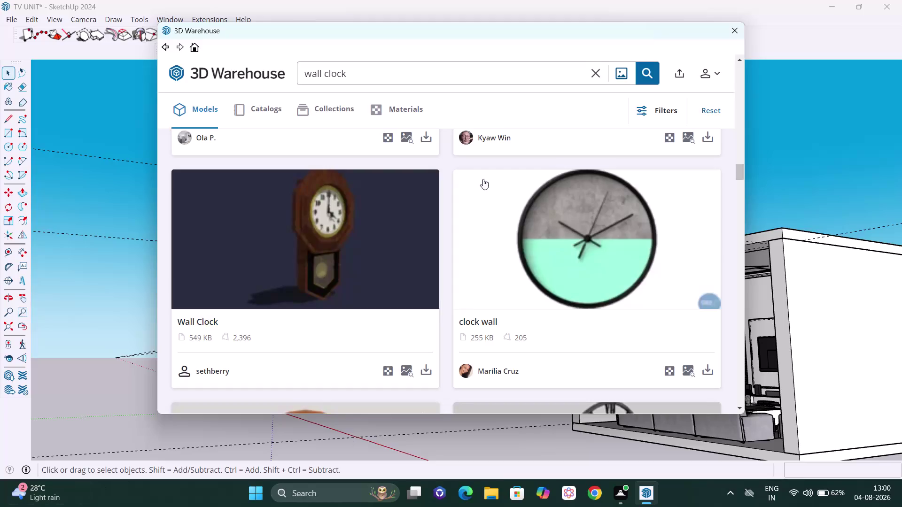
Scroll the 'wall clock' results to the METAL FRAME WALL CLOCK and download it.
scroll(up, 3)
scroll(up, 3)
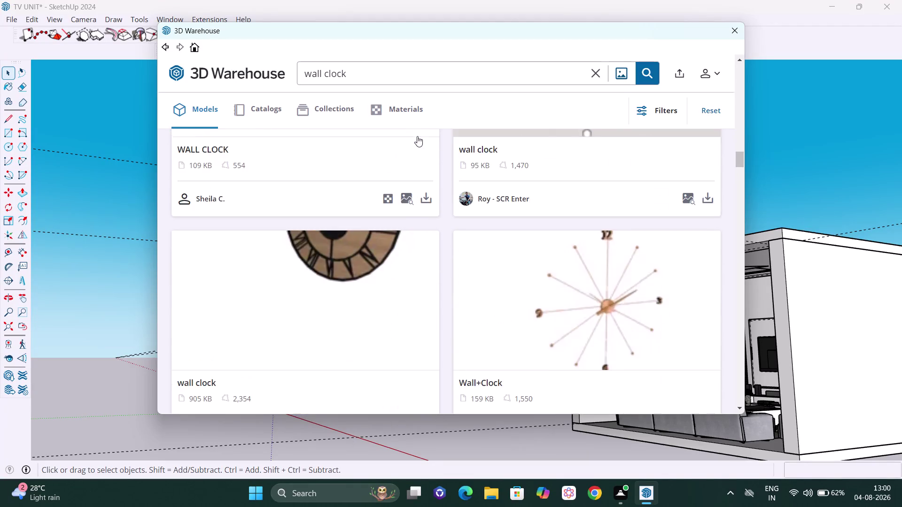
scroll(up, 3)
scroll(down, 3)
scroll(down, 3)
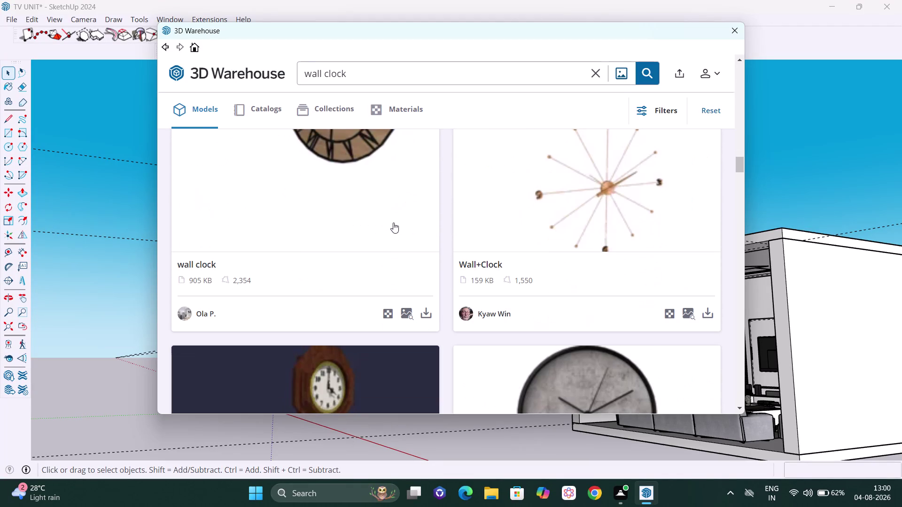
scroll(up, 3)
scroll(up, 3)
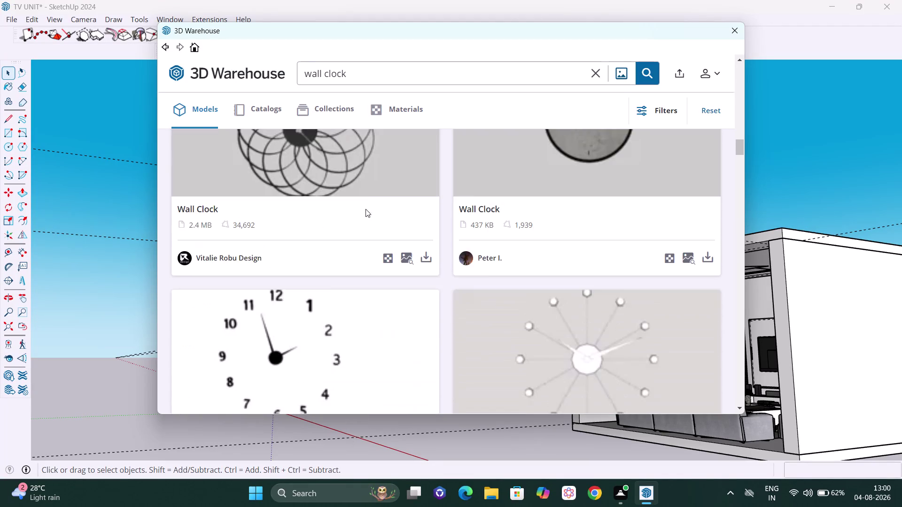
scroll(up, 3)
scroll(down, 3)
scroll(down, 3)
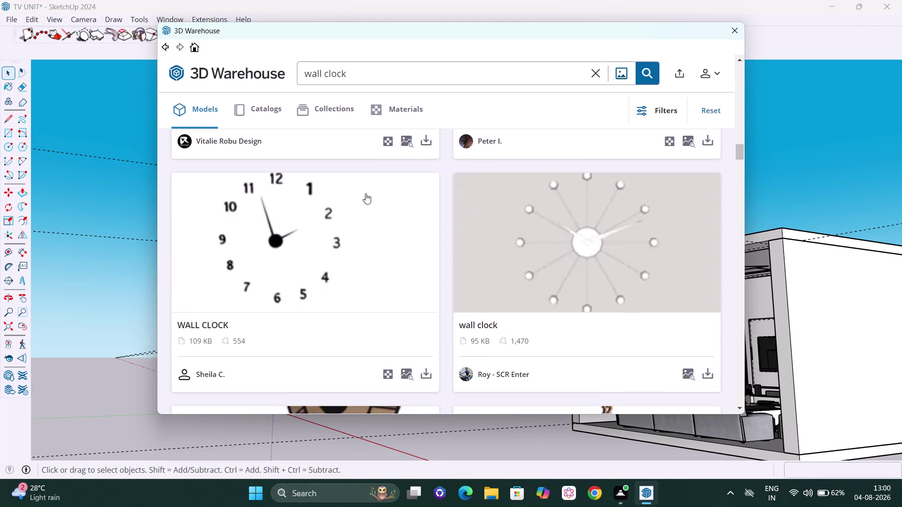
scroll(up, 3)
scroll(up, 3)
scroll(up, 3)
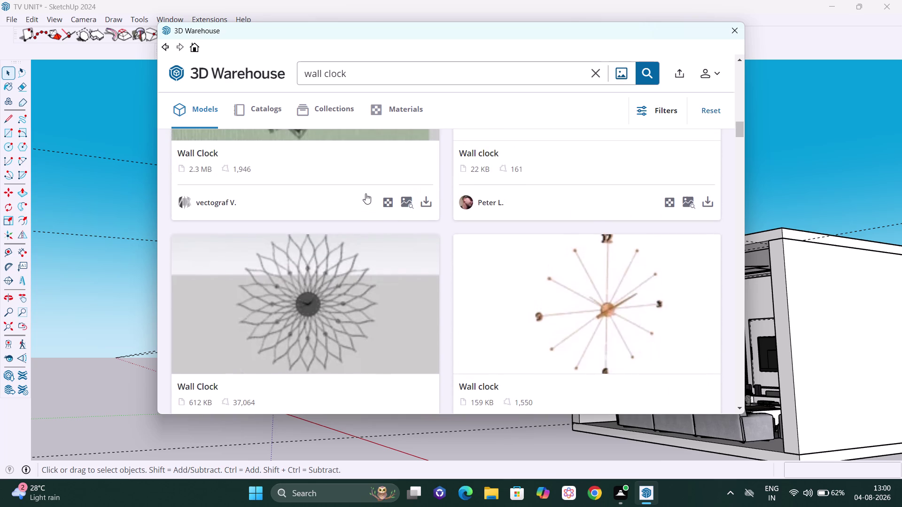
scroll(up, 3)
scroll(up, 3)
scroll(up, 3)
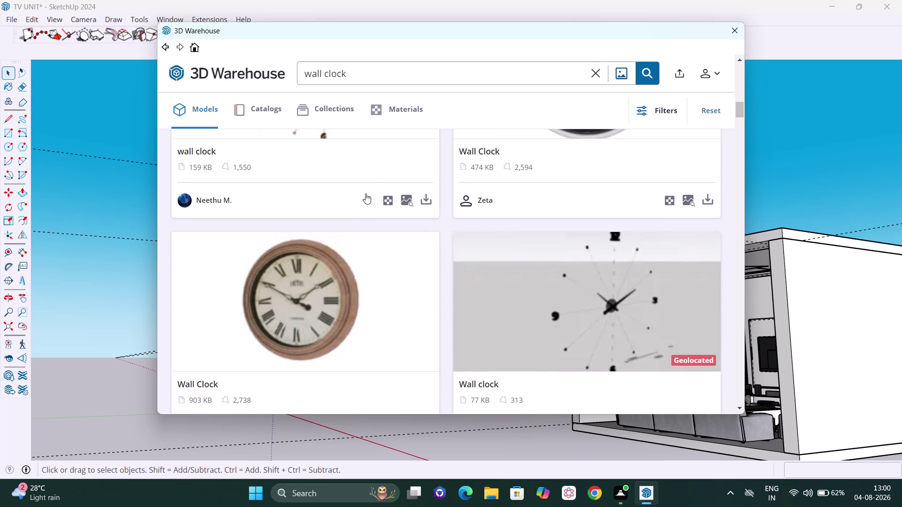
scroll(up, 3)
scroll(up, 3)
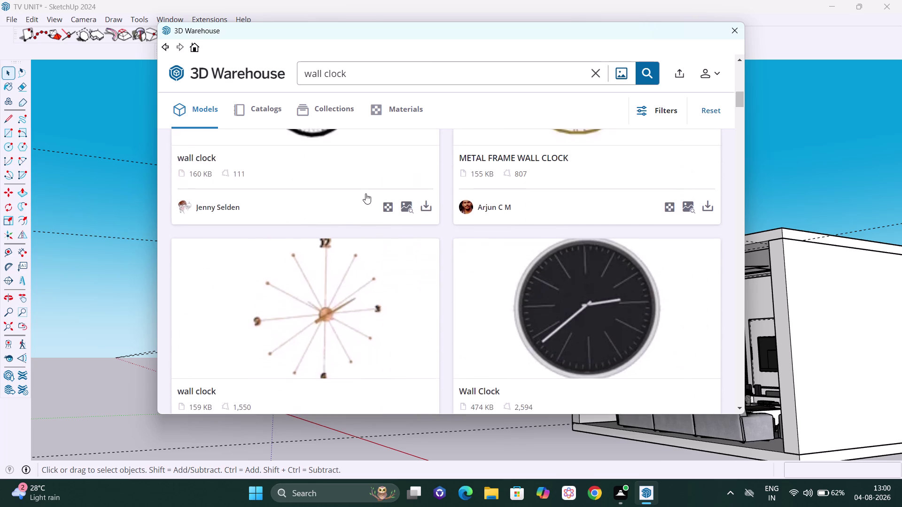
scroll(up, 3)
scroll(up, 3)
scroll(up, 3)
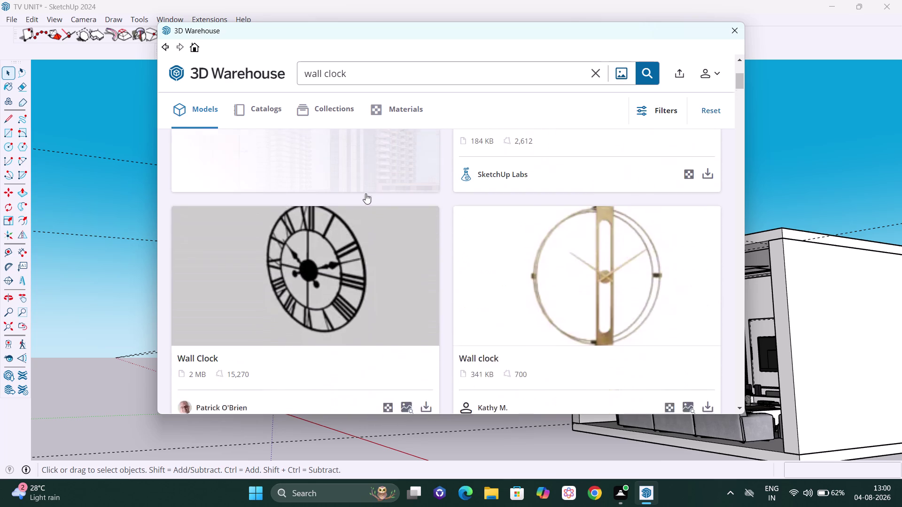
scroll(up, 3)
scroll(up, 3)
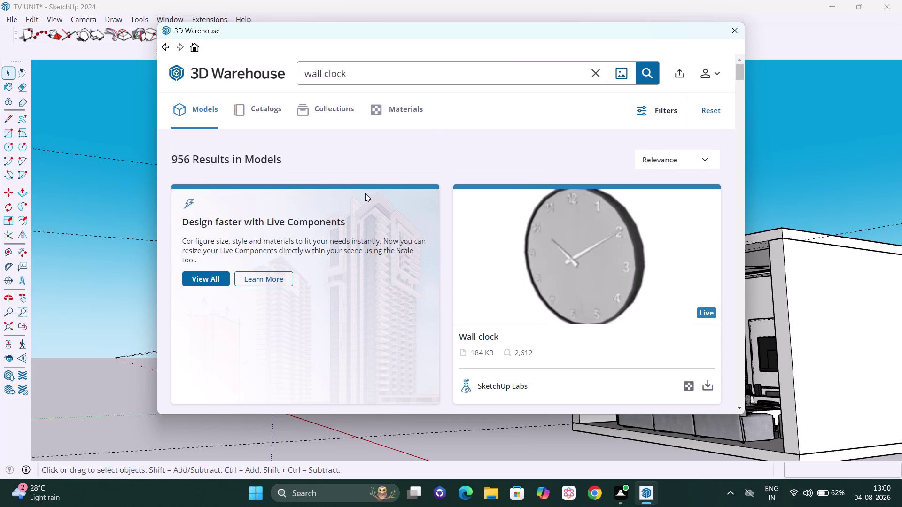
scroll(down, 3)
scroll(down, 3)
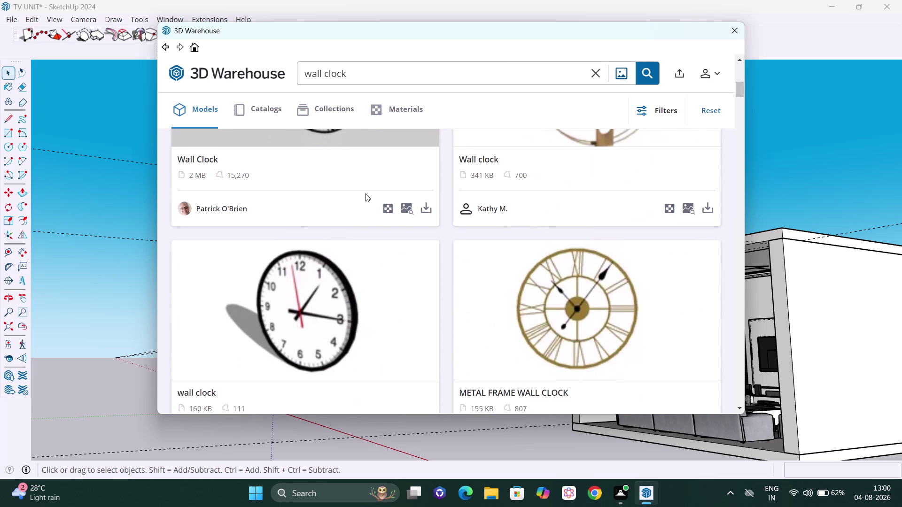
scroll(up, 3)
scroll(down, 3)
scroll(up, 3)
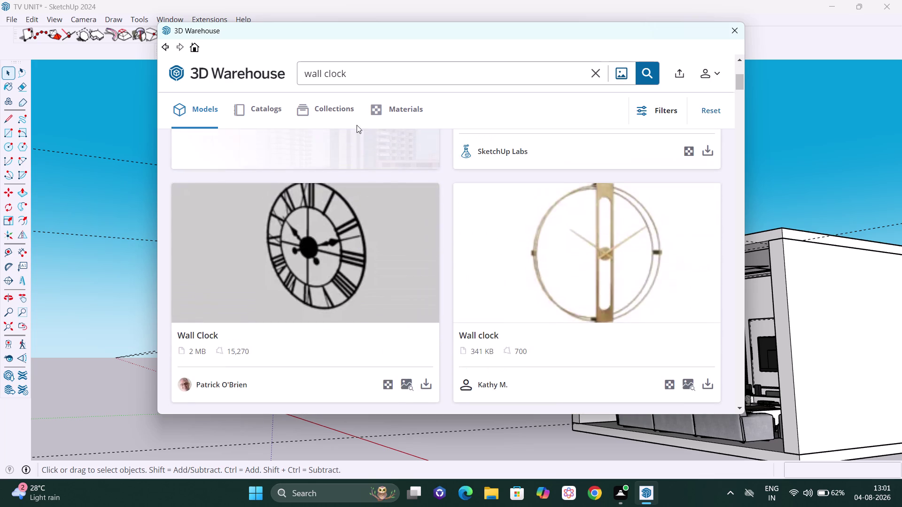
scroll(down, 3)
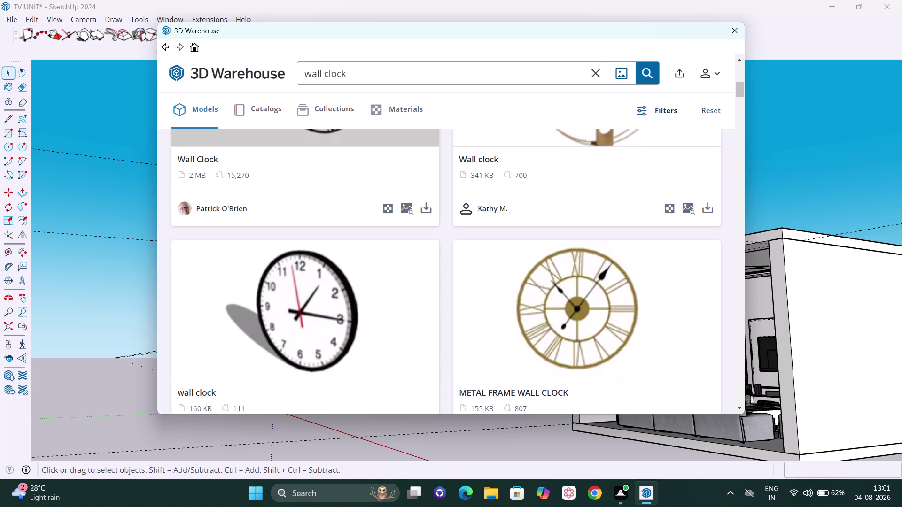
scroll(down, 3)
scroll(up, 3)
scroll(down, 3)
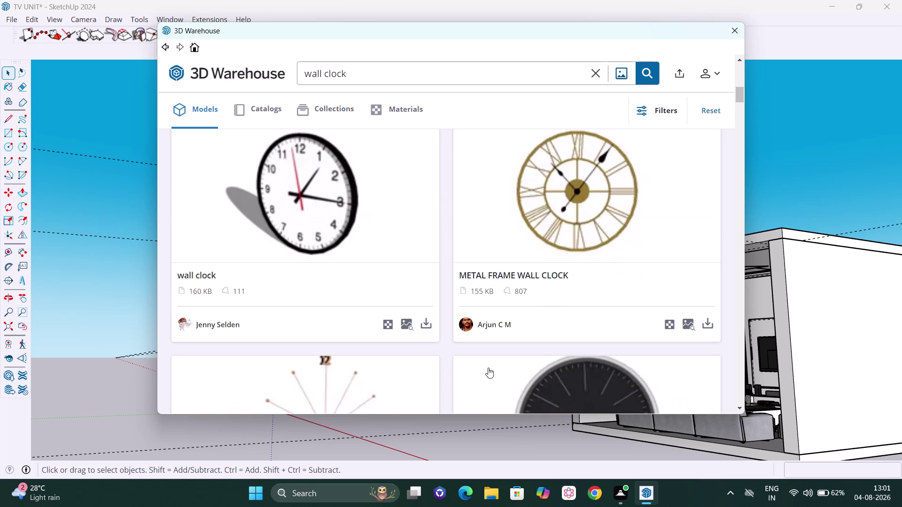
click(711, 322)
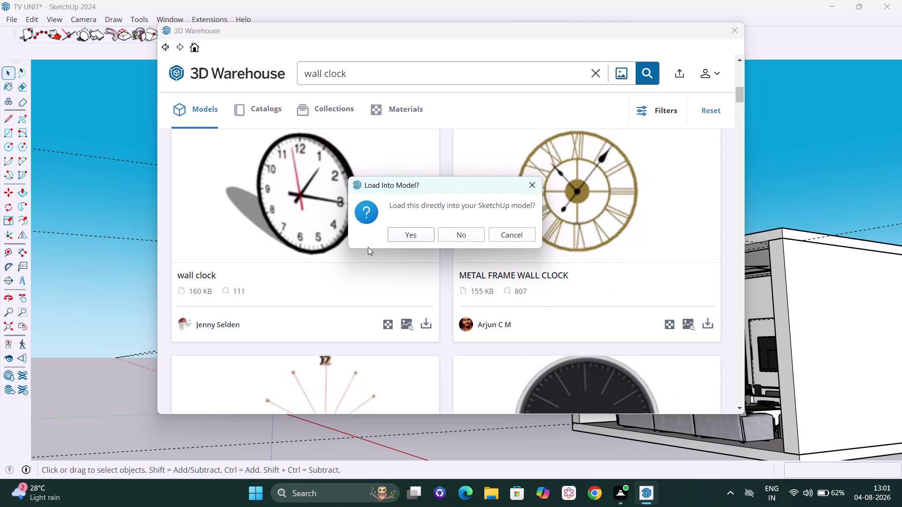
Load the clock into the model, dismiss the version warning, and place it near the ceiling.
click(397, 234)
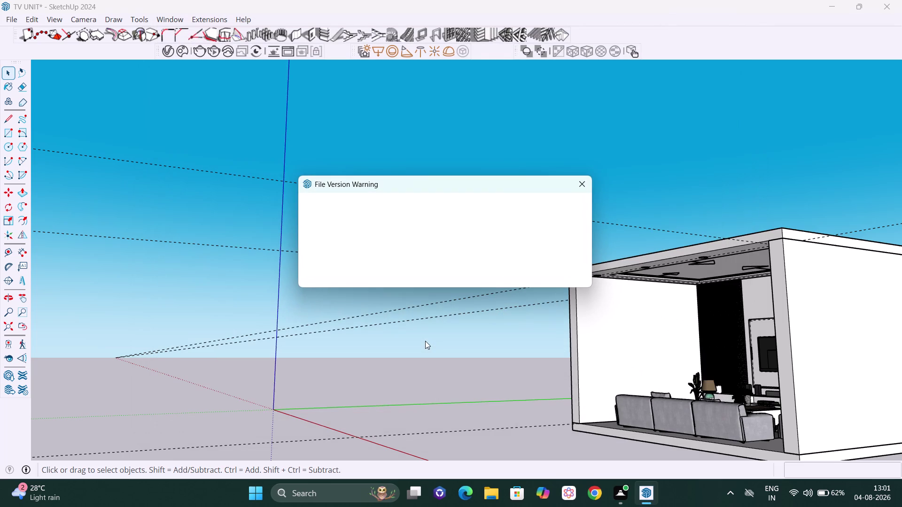
click(572, 271)
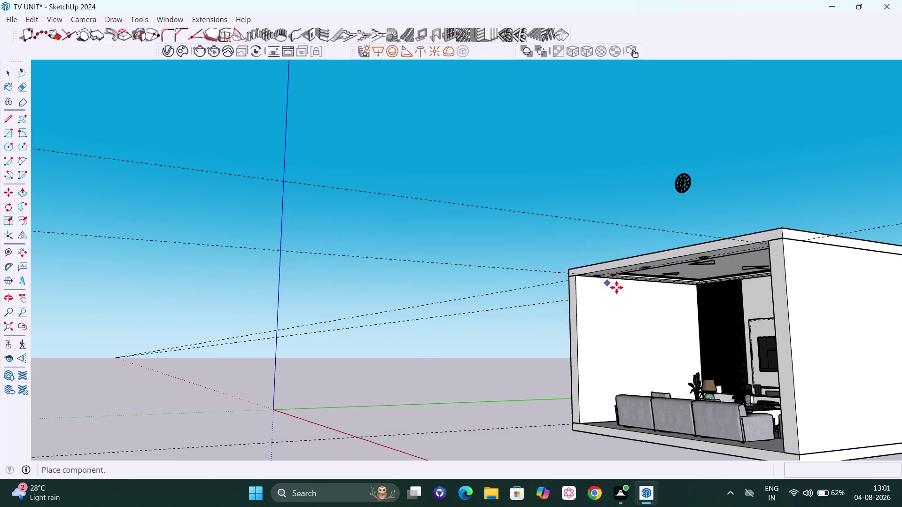
scroll(up, 3)
scroll(up, 3)
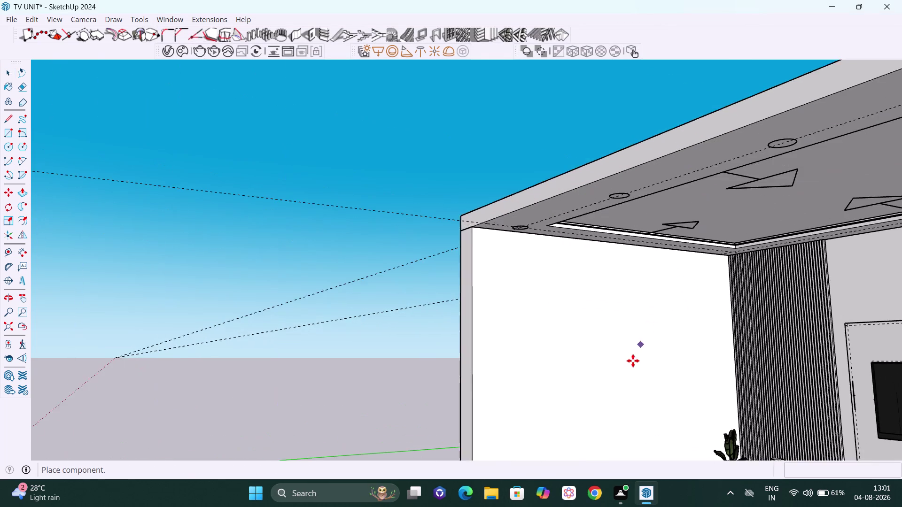
middle_drag(632, 377, 635, 407)
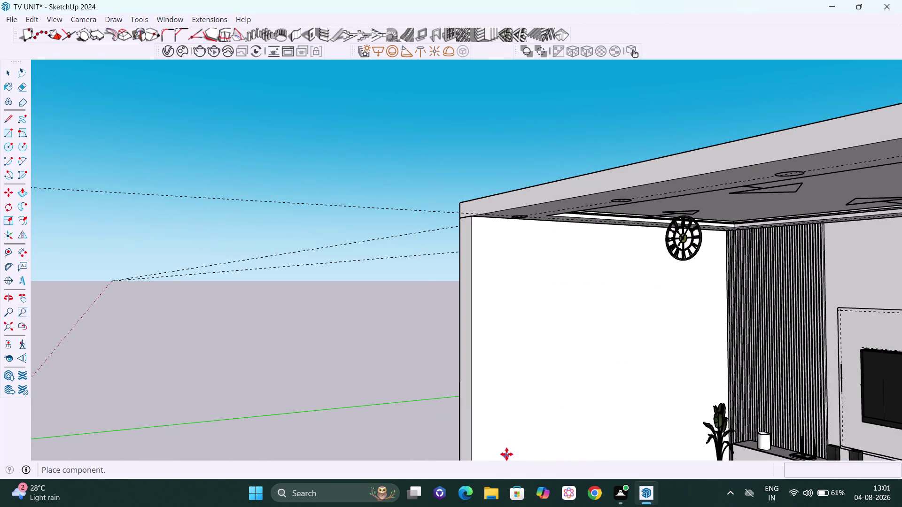
click(497, 452)
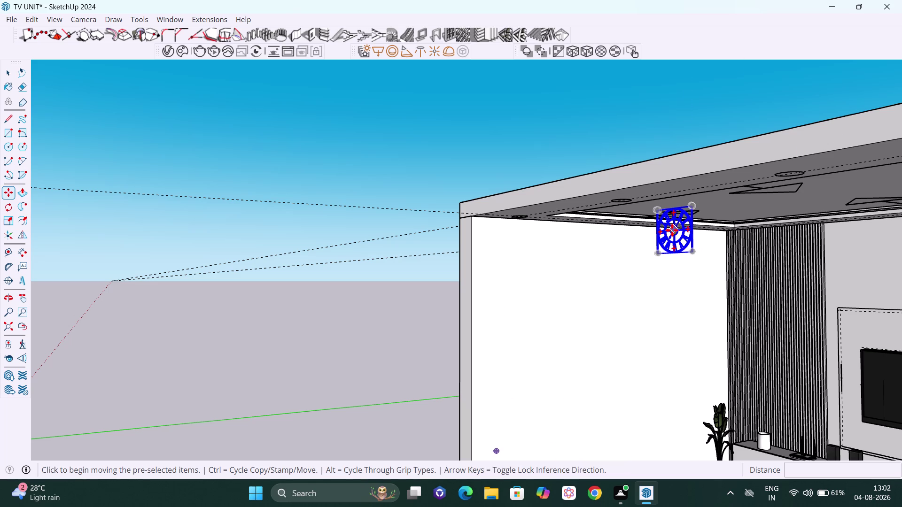
Move the clock about 30 inches down to mid-height on the side wall.
key(m)
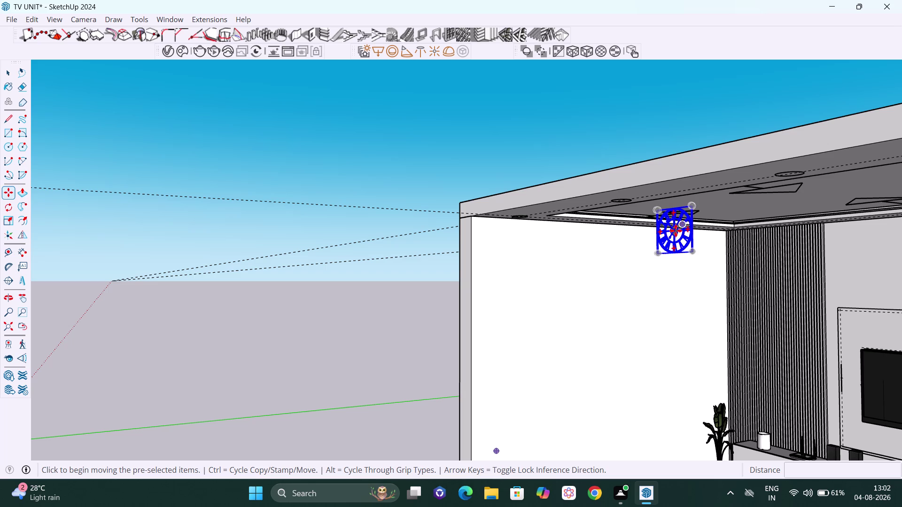
click(675, 228)
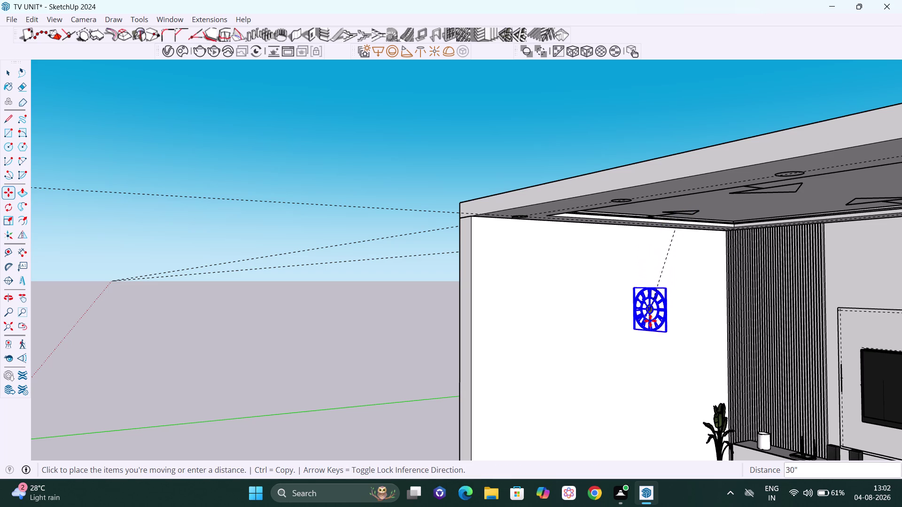
click(646, 349)
scroll(down, 3)
middle_drag(639, 373, 679, 378)
scroll(up, 3)
middle_drag(668, 404, 682, 404)
scroll(up, 3)
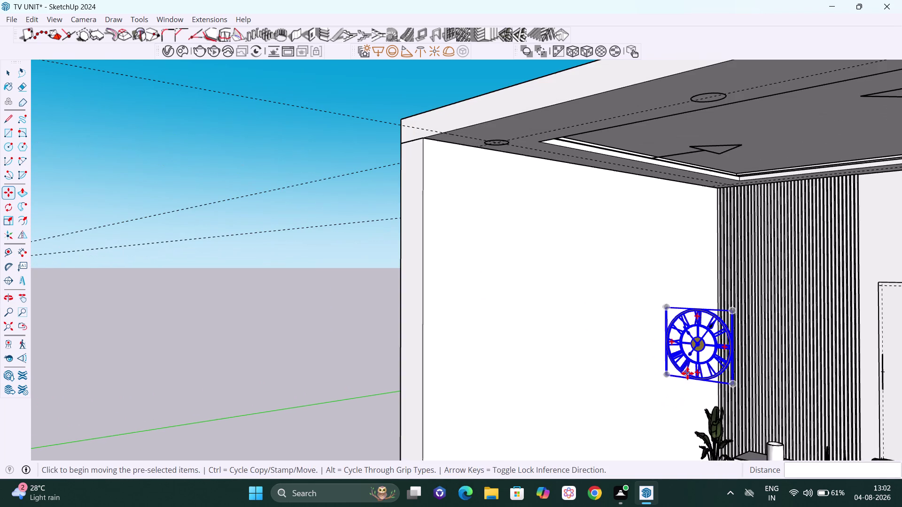
Rotate the clock 90° in the horizontal plane, then orbit to check its alignment.
key(q)
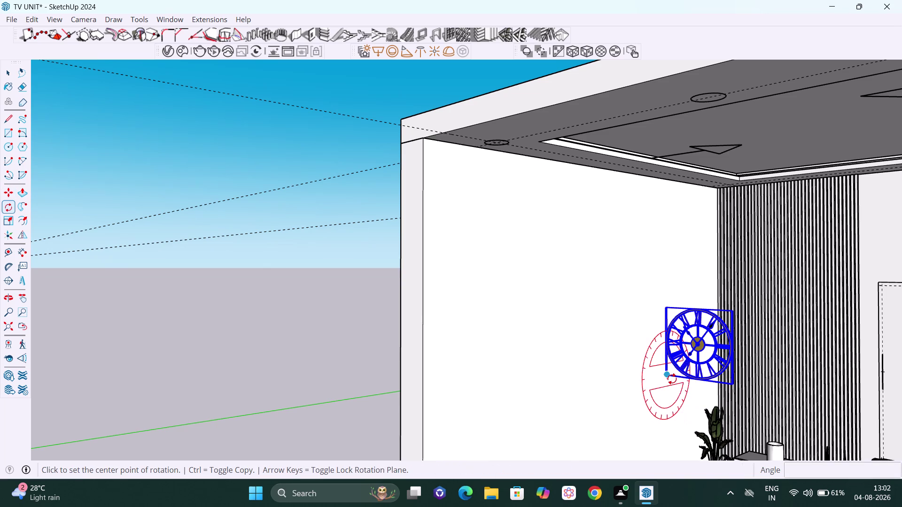
key(Up)
click(670, 378)
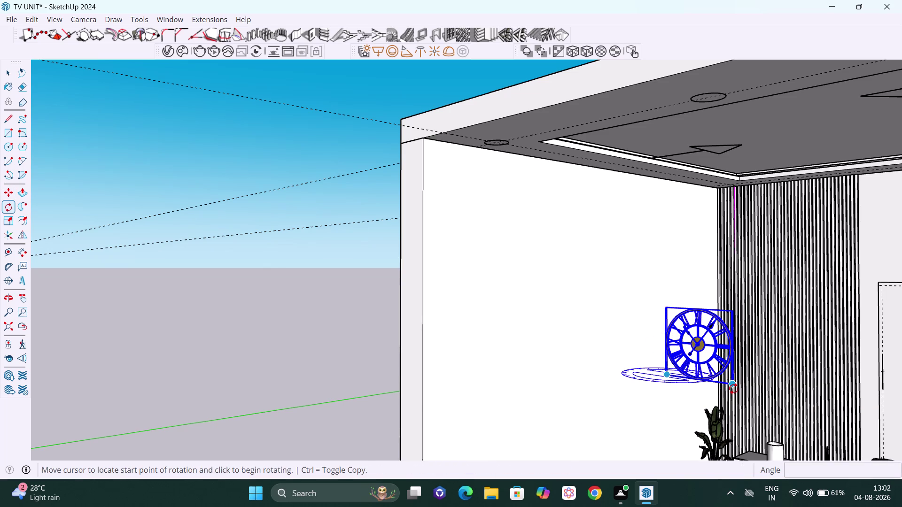
click(733, 389)
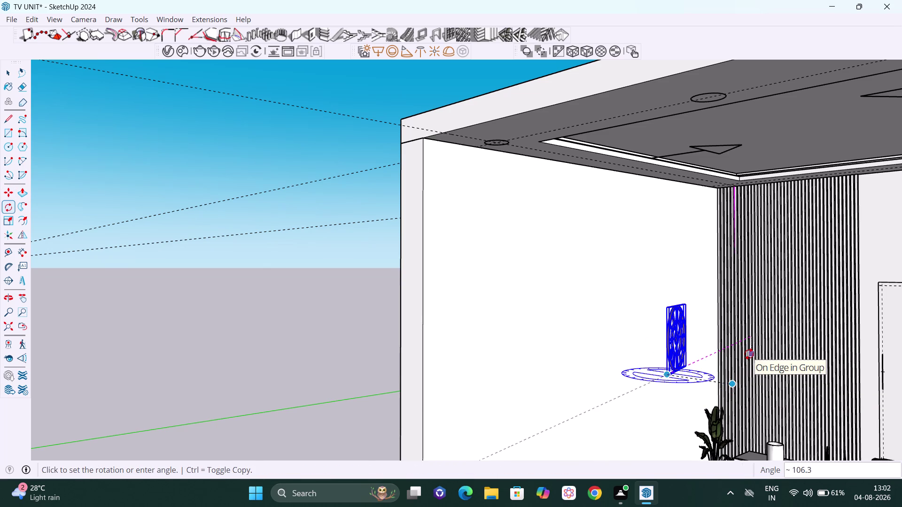
key(8)
key(BackSpace)
text(90)
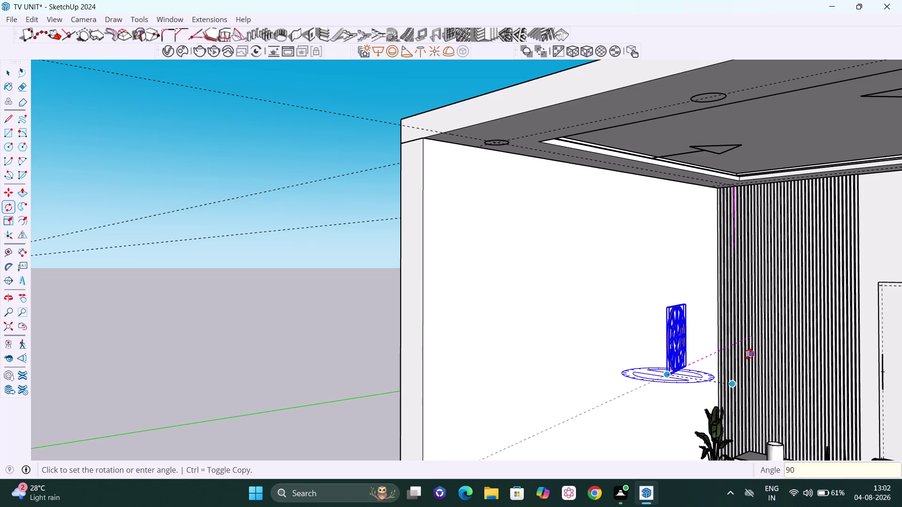
key(Return)
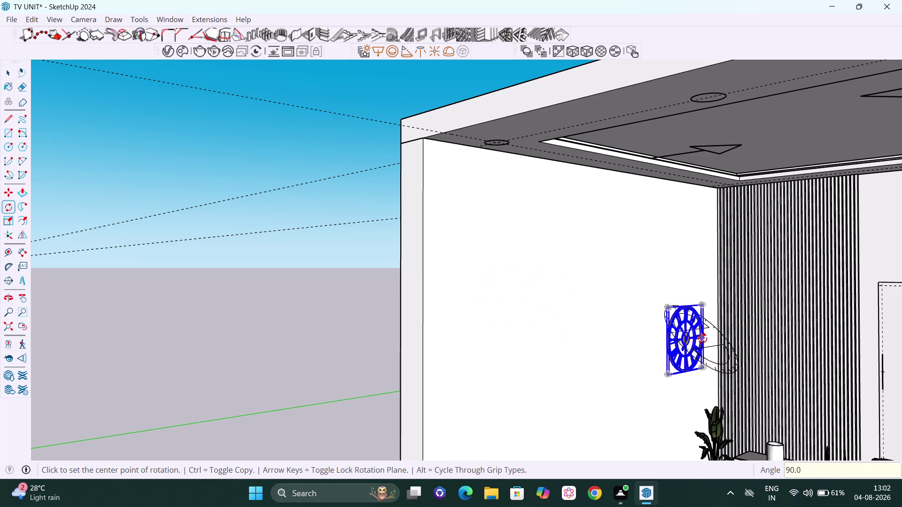
middle_drag(710, 338, 817, 350)
scroll(up, 3)
middle_drag(635, 374, 709, 347)
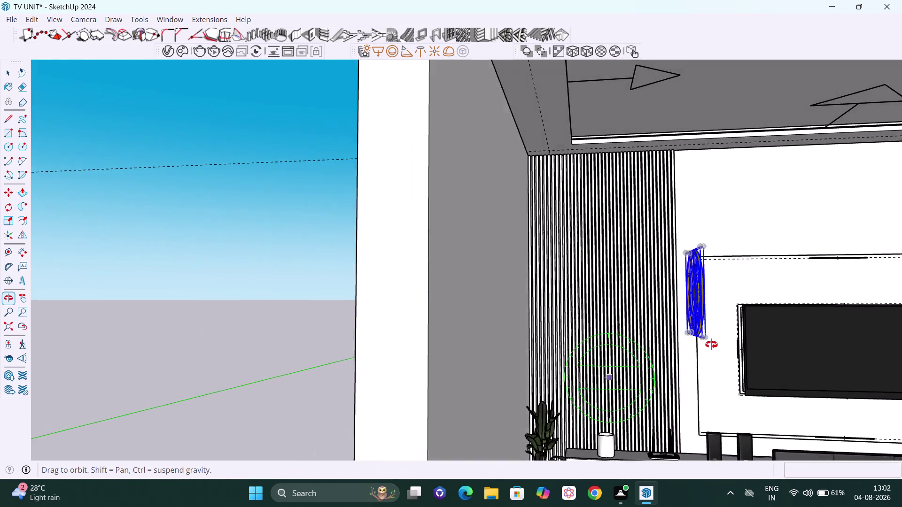
middle_drag(708, 346, 680, 353)
scroll(up, 3)
middle_click(700, 340)
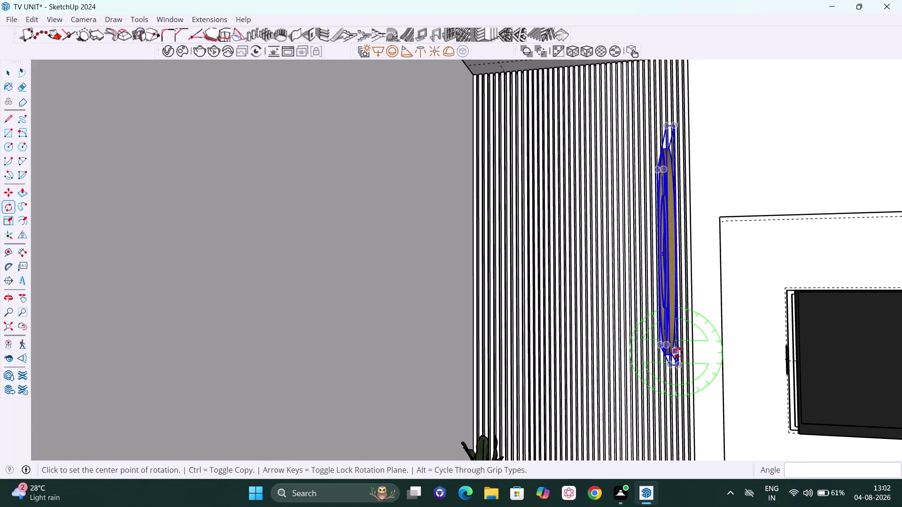
Move the clock onto the grey left side wall face and orbit to review the room.
key(m)
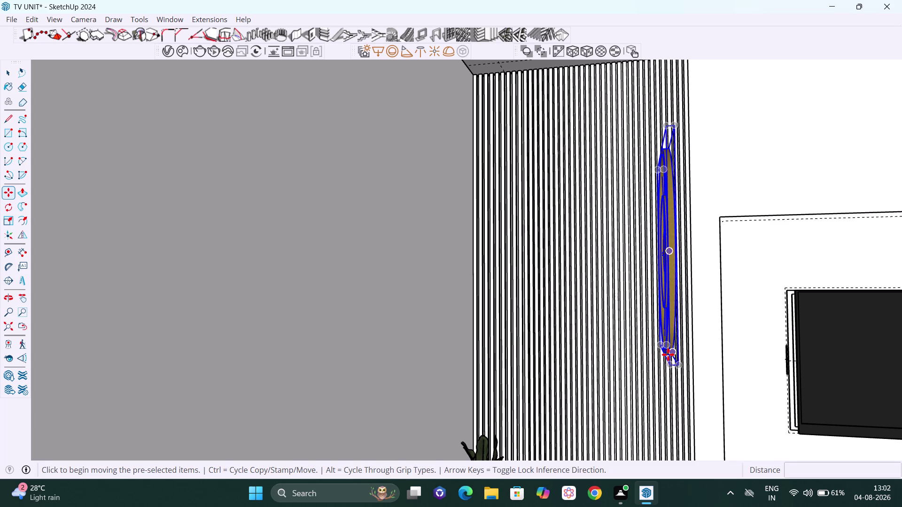
click(666, 367)
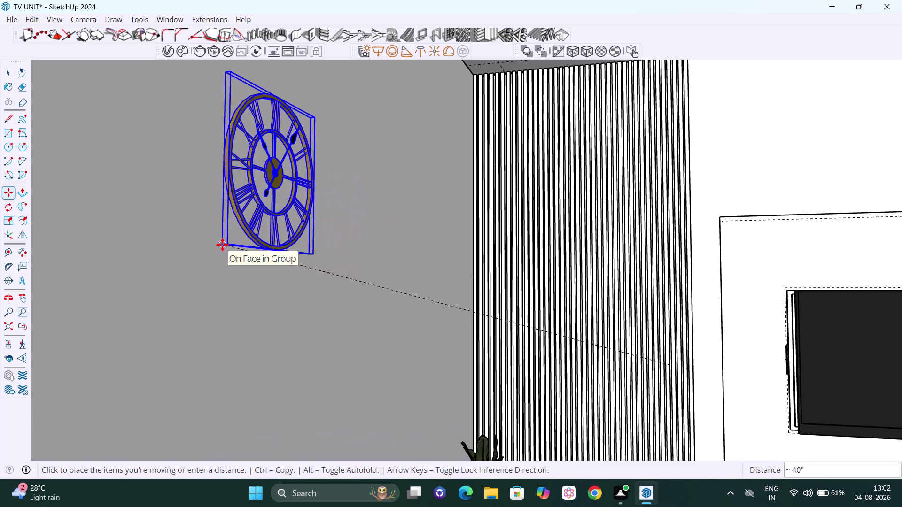
click(222, 245)
scroll(down, 3)
middle_drag(253, 276, 190, 238)
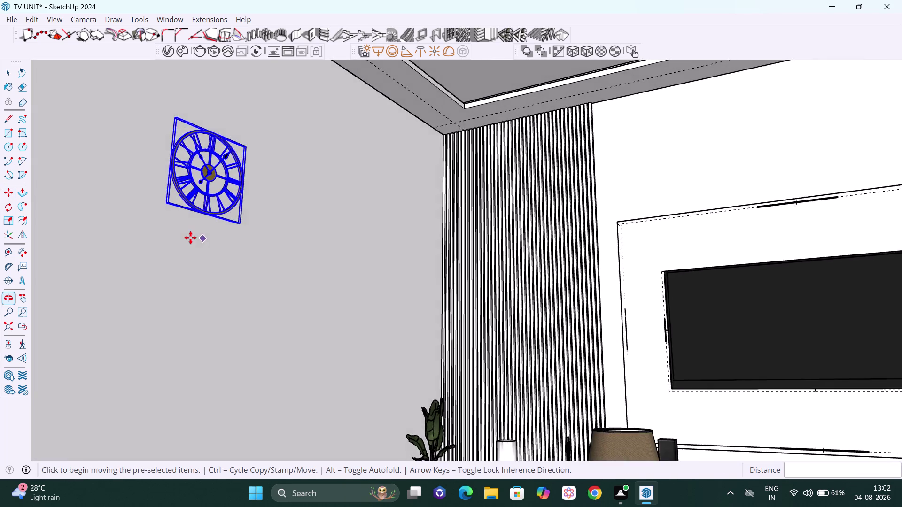
scroll(down, 3)
middle_drag(184, 231, 184, 277)
scroll(up, 3)
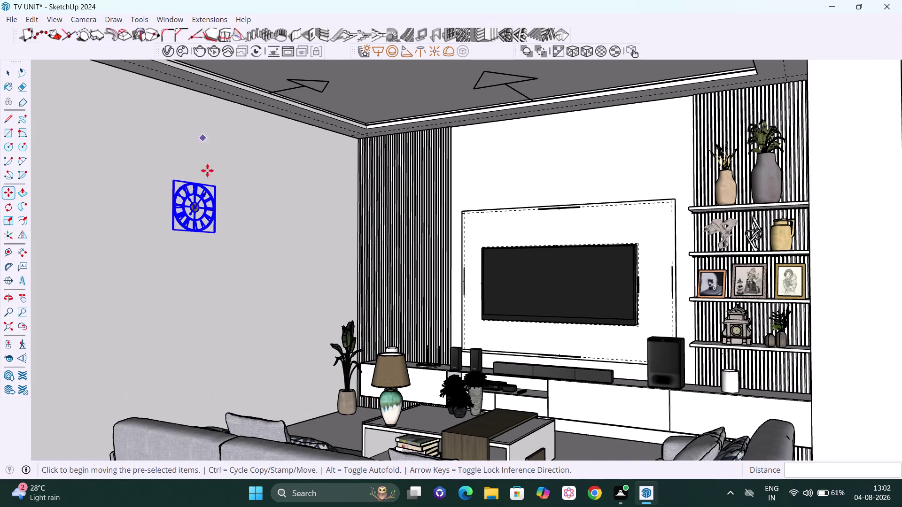
middle_drag(215, 229, 219, 235)
scroll(up, 3)
scroll(down, 3)
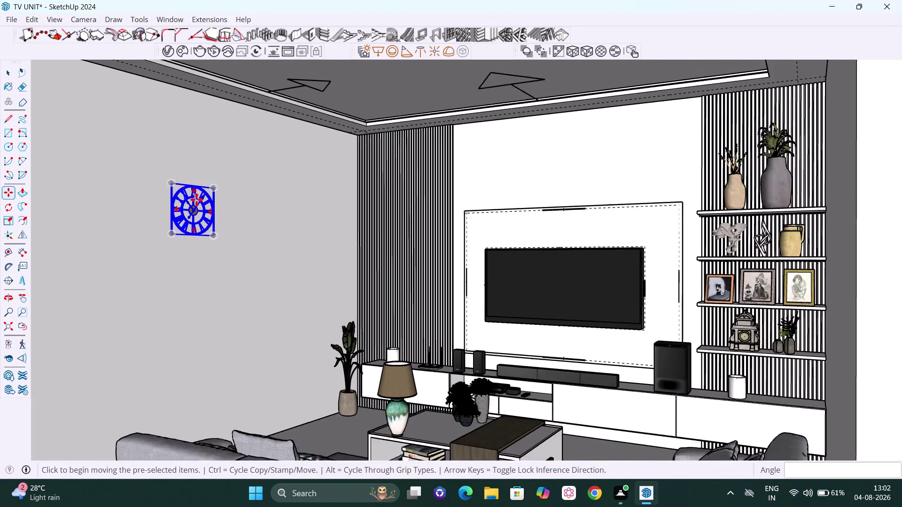
middle_drag(218, 223, 273, 234)
middle_drag(191, 193, 219, 231)
middle_drag(205, 210, 194, 189)
scroll(up, 3)
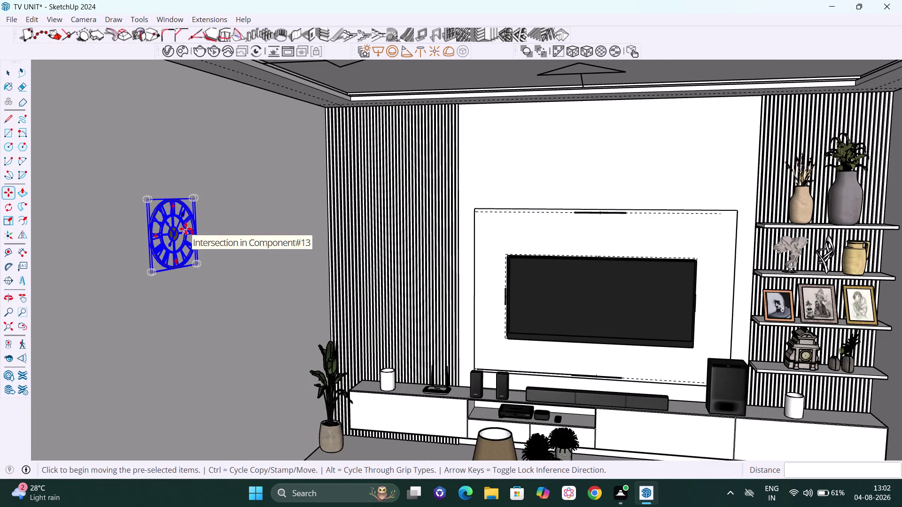
Enlarge the clock by dragging a corner scale grip outward.
scroll(down, 3)
middle_drag(185, 234, 172, 219)
scroll(up, 3)
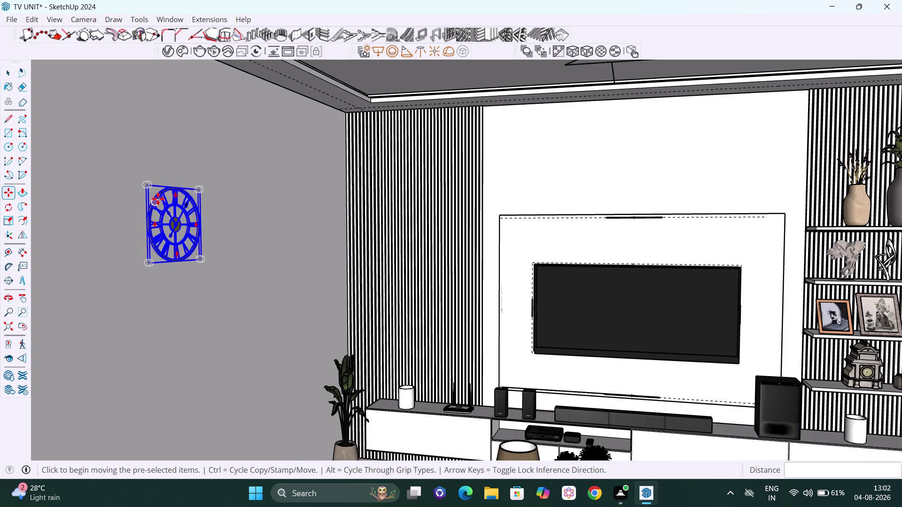
key(s)
scroll(up, 3)
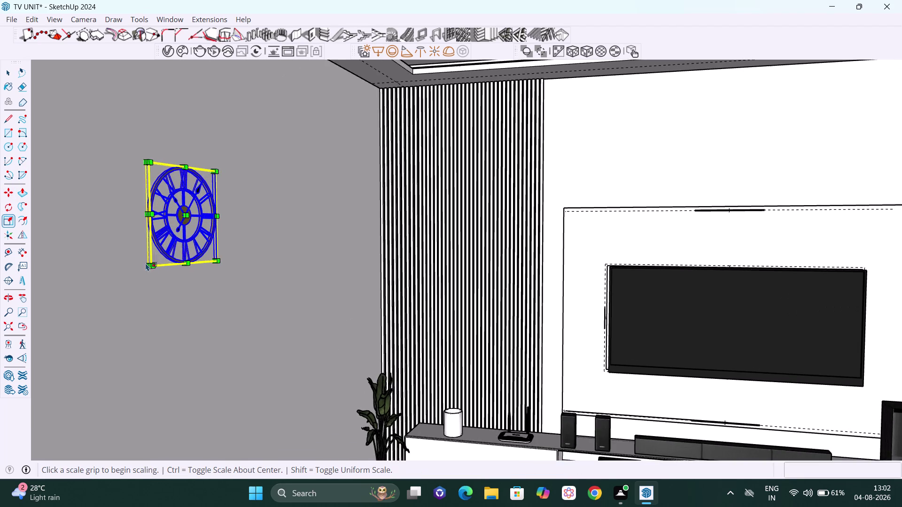
middle_drag(147, 273, 182, 261)
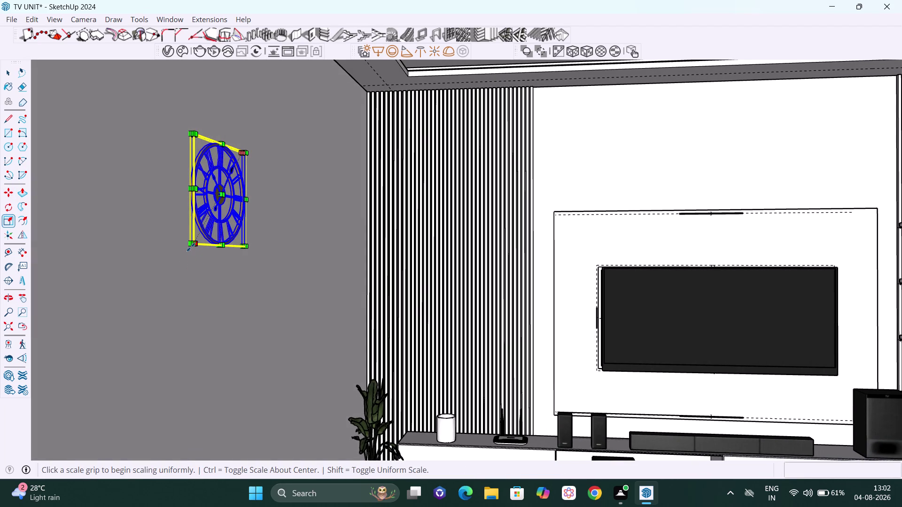
click(189, 245)
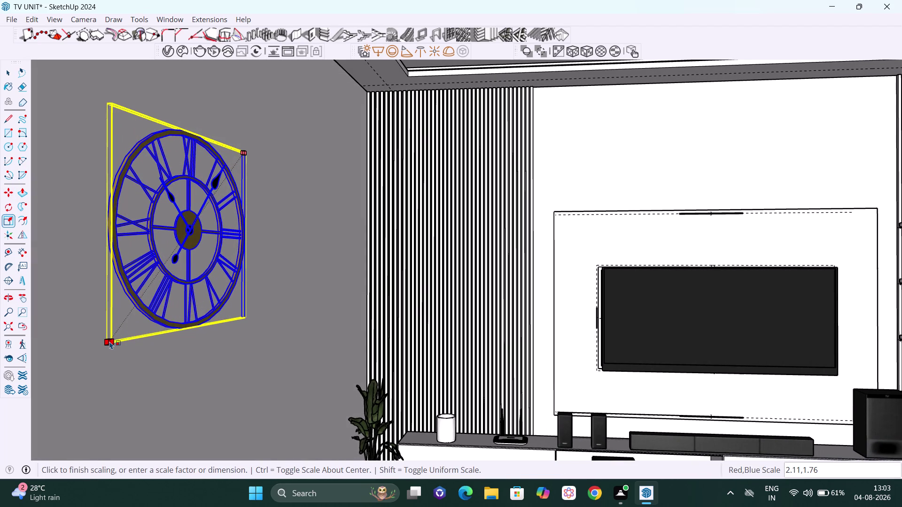
click(109, 341)
Increase the clock's depth with the green-axis grip, then clear the selection.
scroll(down, 3)
middle_drag(196, 308, 138, 309)
scroll(down, 3)
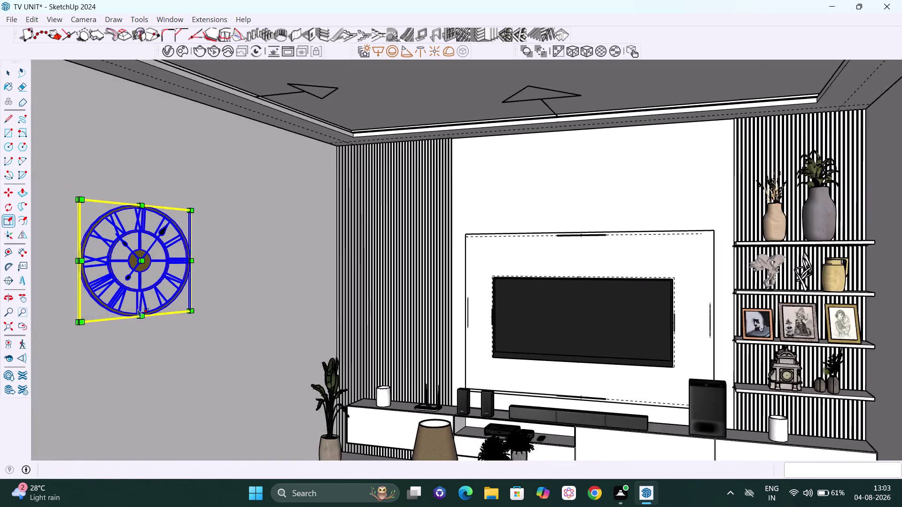
scroll(down, 3)
middle_drag(118, 318, 263, 334)
scroll(down, 3)
middle_drag(110, 320, 115, 320)
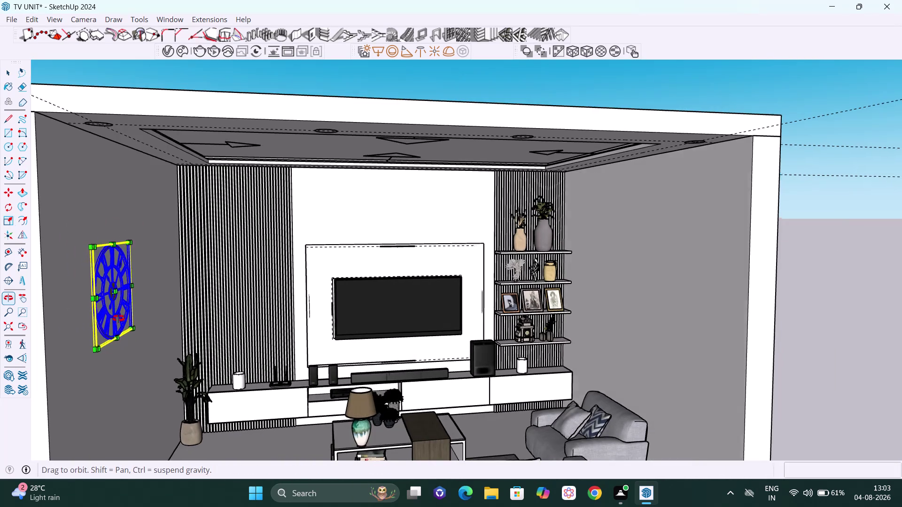
middle_drag(114, 321, 136, 318)
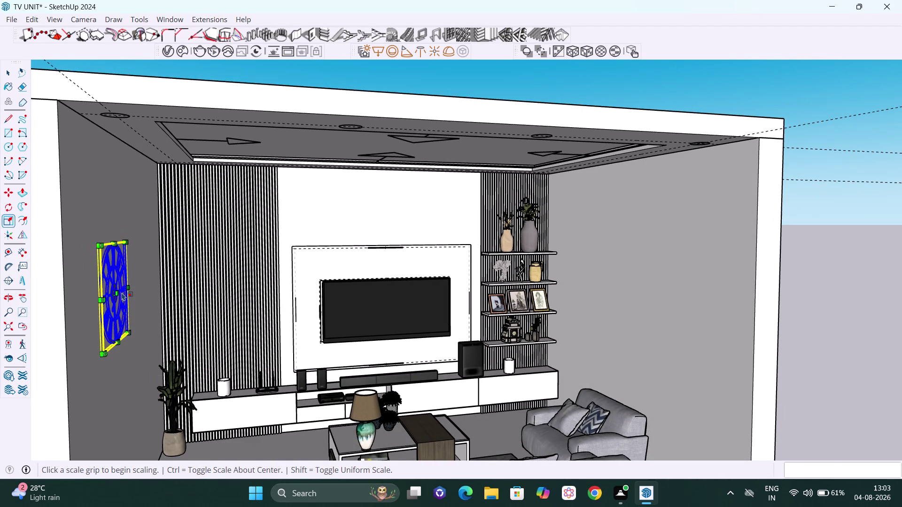
scroll(up, 3)
middle_drag(120, 317, 92, 312)
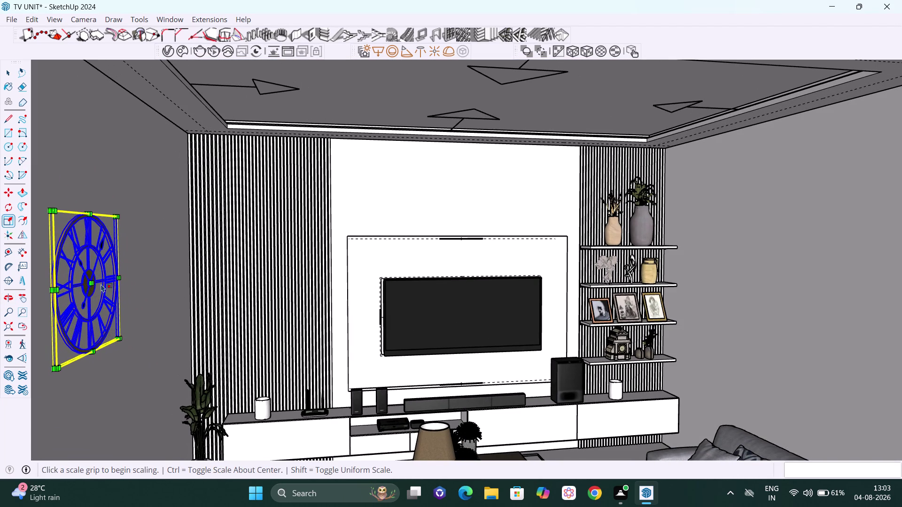
click(93, 285)
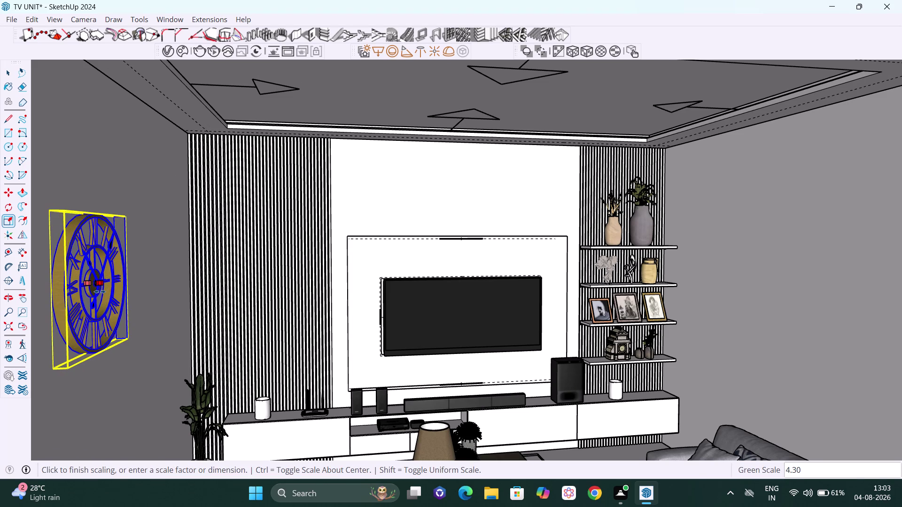
click(100, 292)
scroll(down, 3)
scroll(down, 3)
key(space)
click(501, 281)
scroll(down, 3)
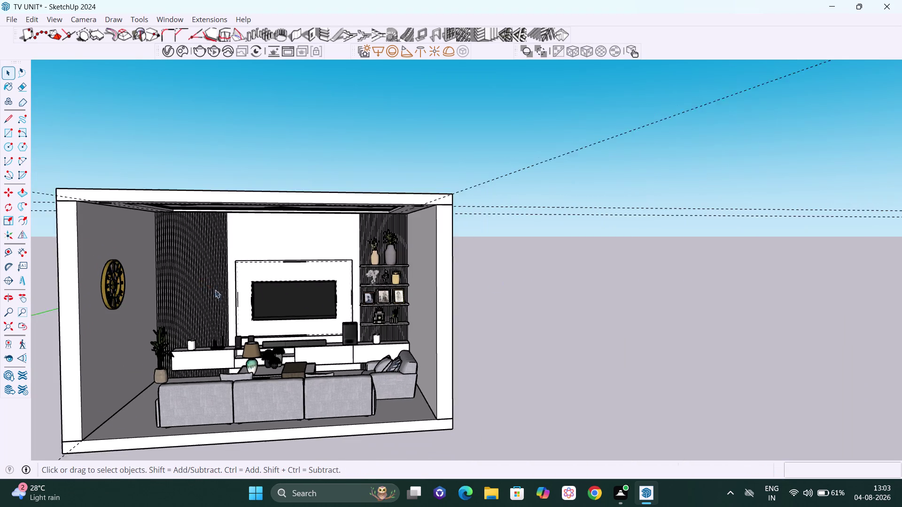
Orbit toward the side wall and select the wall clock.
middle_drag(205, 284, 136, 277)
scroll(up, 3)
scroll(up, 3)
middle_drag(154, 356, 116, 350)
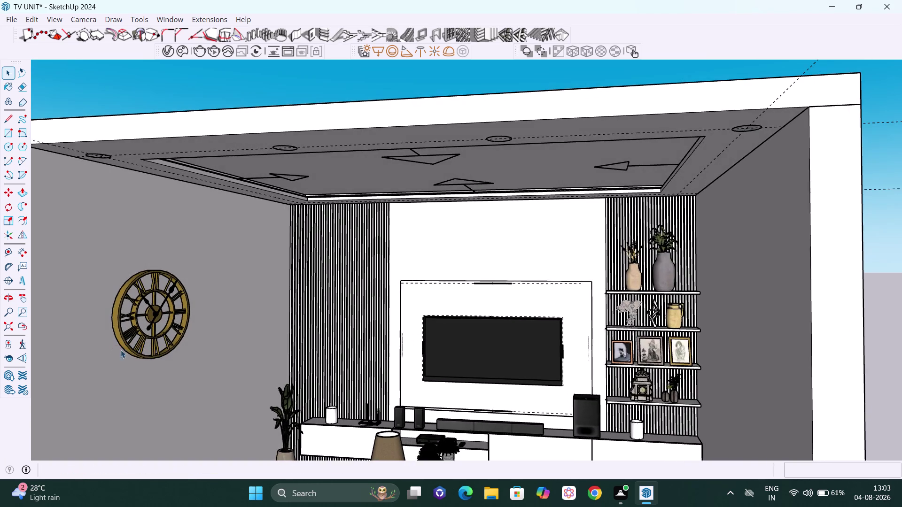
scroll(up, 3)
click(156, 358)
middle_drag(169, 354, 163, 354)
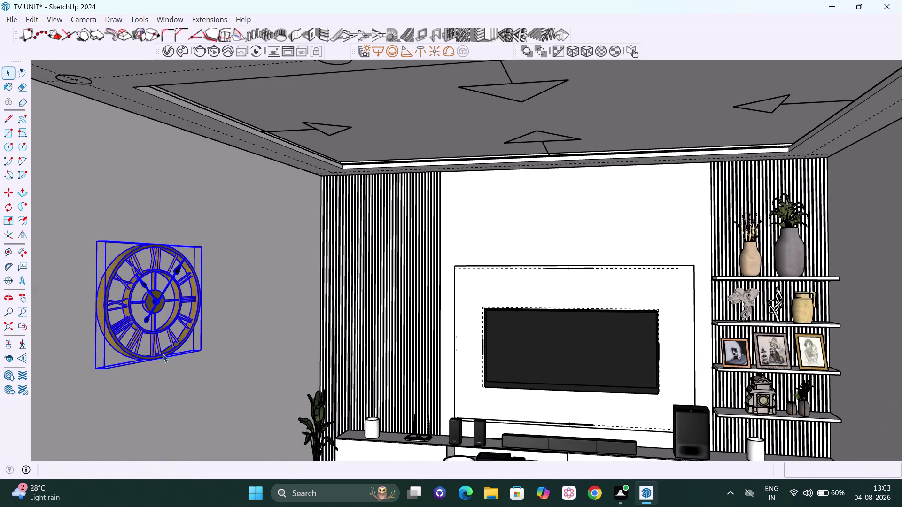
key(m)
scroll(up, 3)
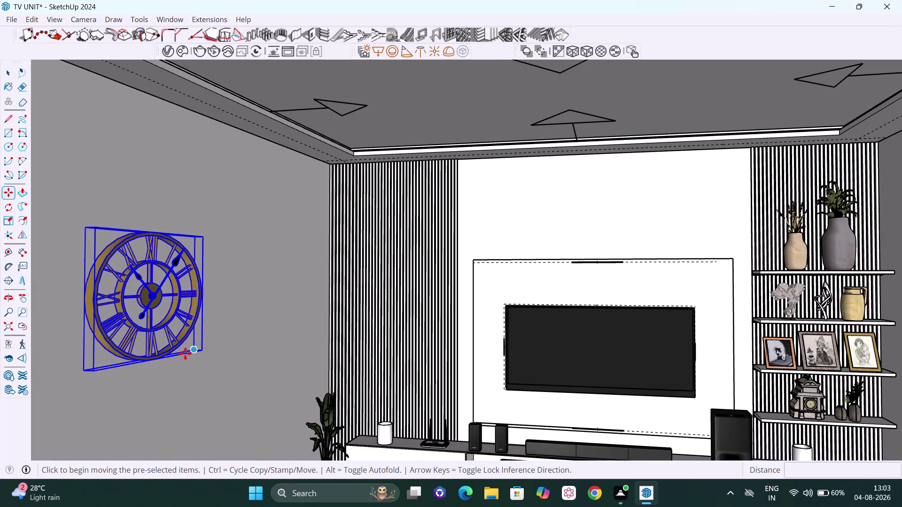
middle_drag(185, 354, 89, 343)
scroll(up, 3)
middle_drag(133, 259, 127, 296)
Stretch the clock vertically by 1.14 from its top grip, then pan to centre it.
key(s)
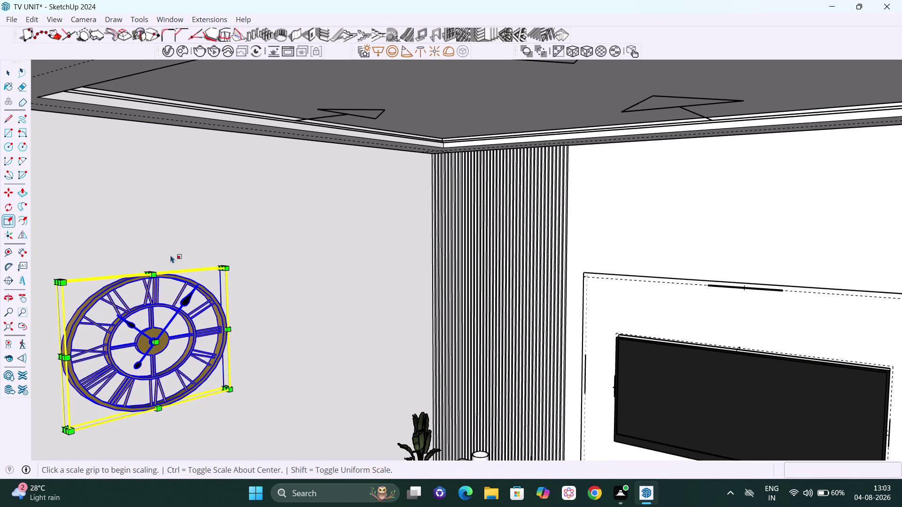
middle_drag(156, 276, 186, 305)
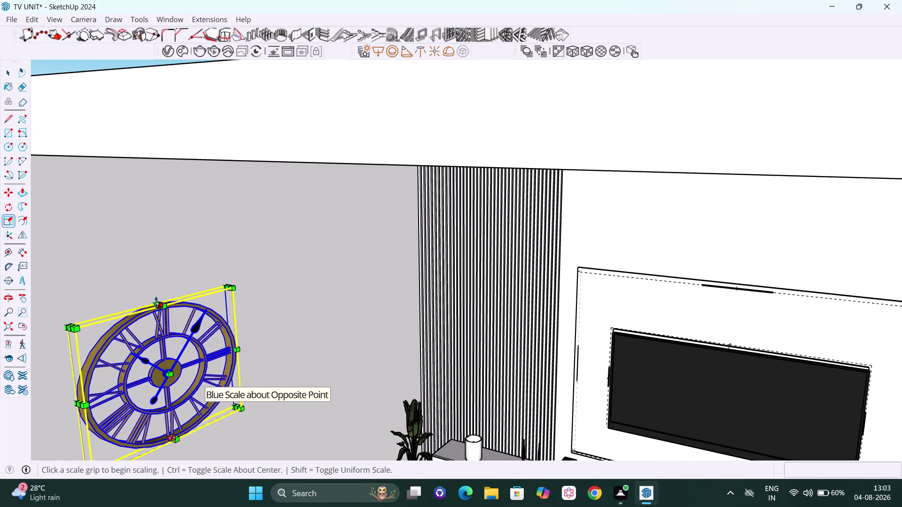
click(156, 303)
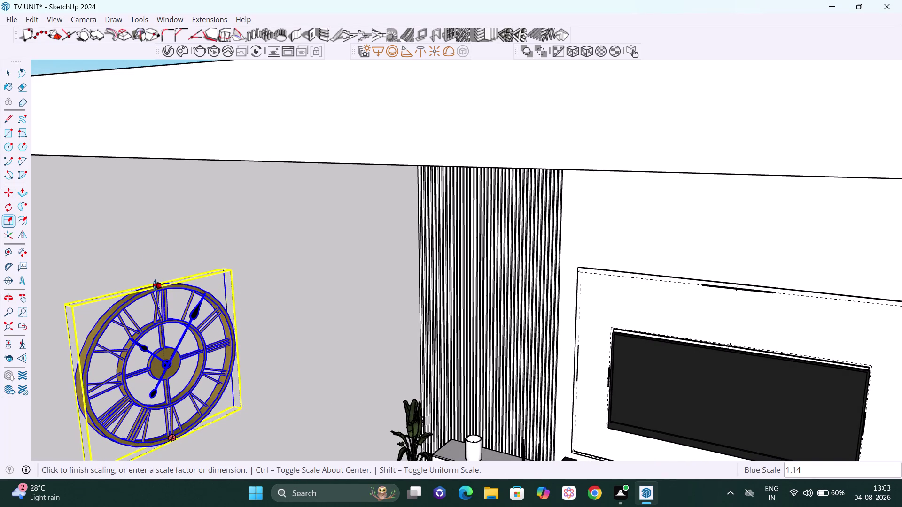
click(155, 285)
scroll(down, 3)
middle_drag(190, 326, 115, 214)
key(h)
drag(327, 357, 330, 236)
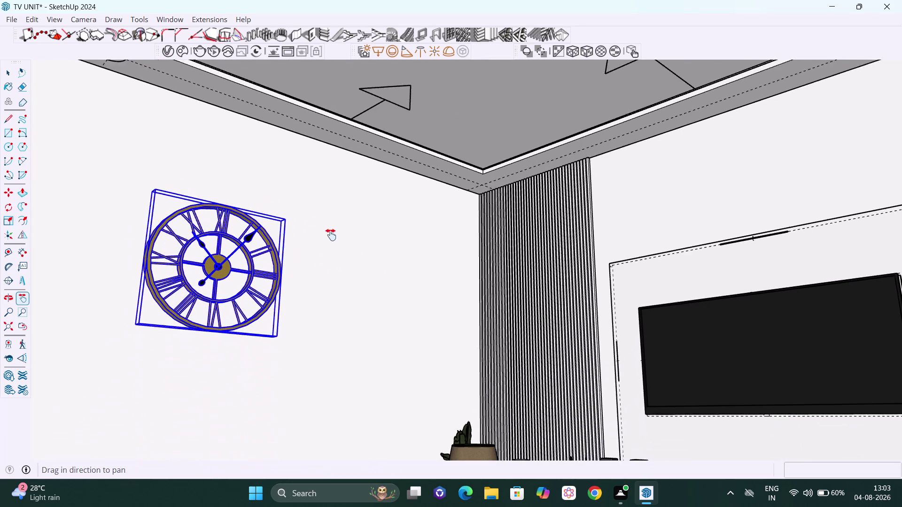
drag(331, 237, 331, 234)
middle_drag(300, 317, 248, 345)
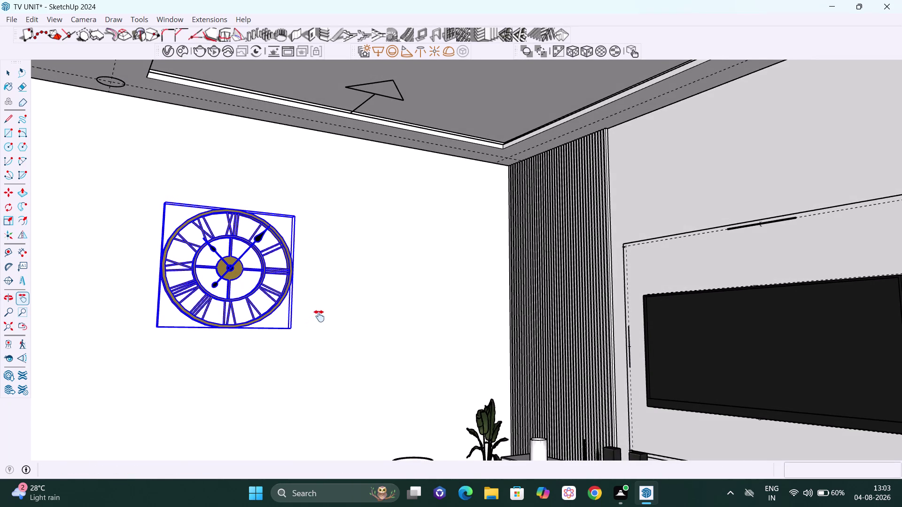
key(m)
middle_drag(330, 323, 315, 325)
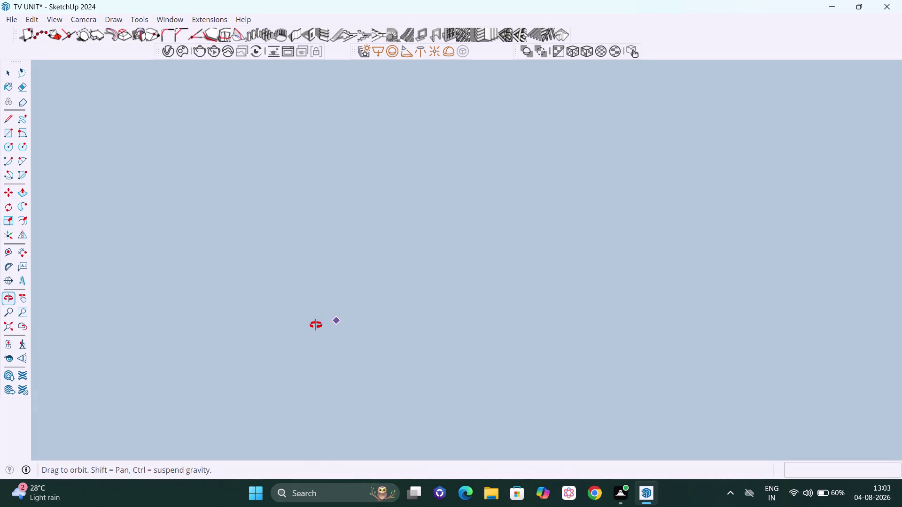
middle_drag(315, 325, 383, 336)
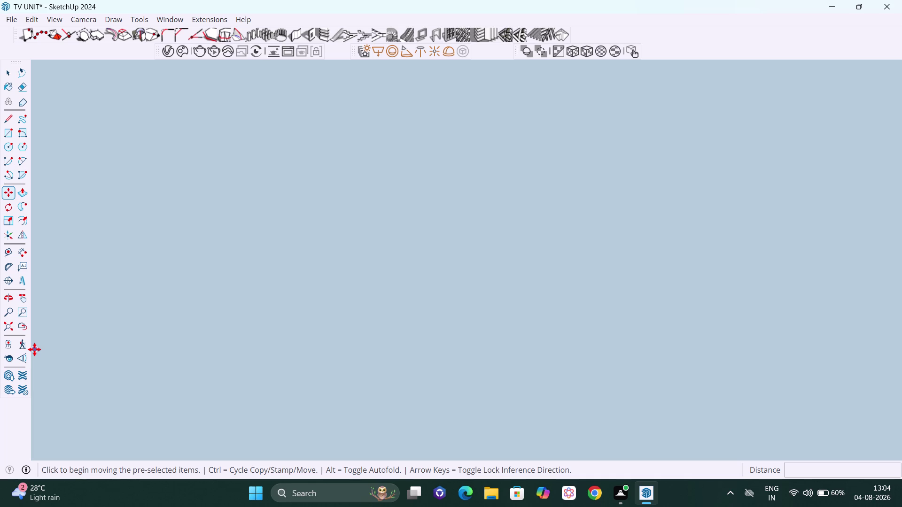
key(space)
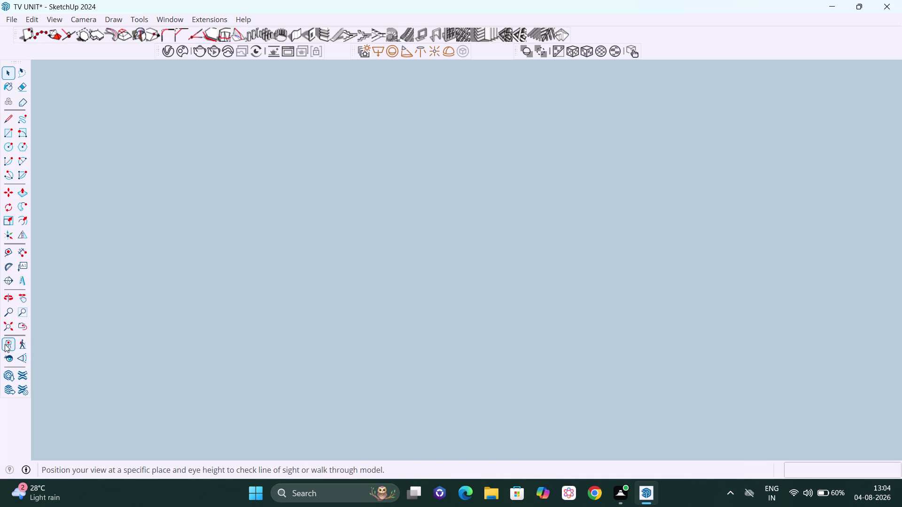
click(11, 329)
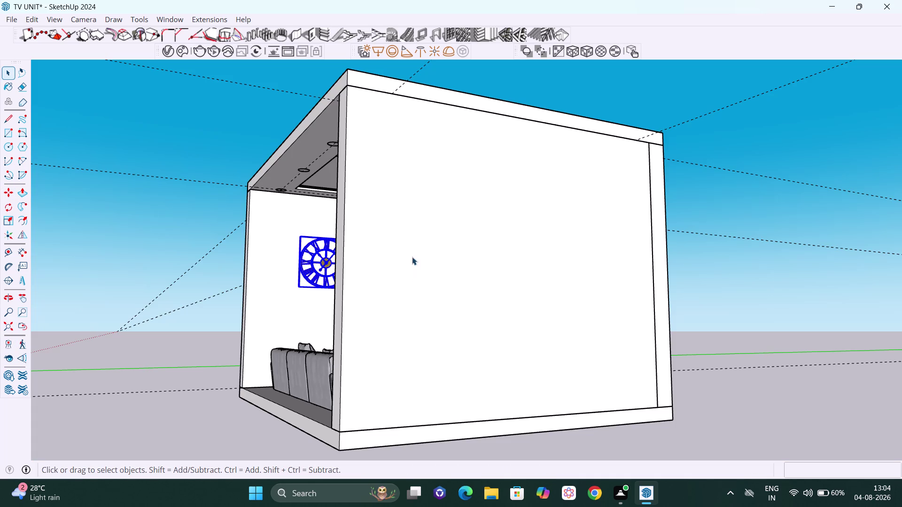
Move the clock 48 inches along the side wall, higher and nearer the TV-wall corner.
middle_drag(389, 198, 519, 257)
scroll(up, 3)
scroll(up, 3)
middle_drag(278, 242, 288, 240)
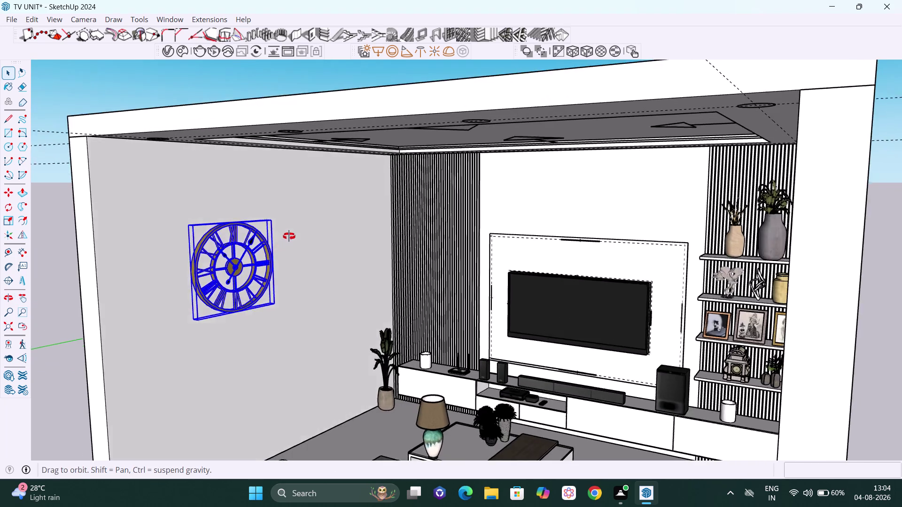
middle_drag(288, 240, 288, 235)
scroll(up, 3)
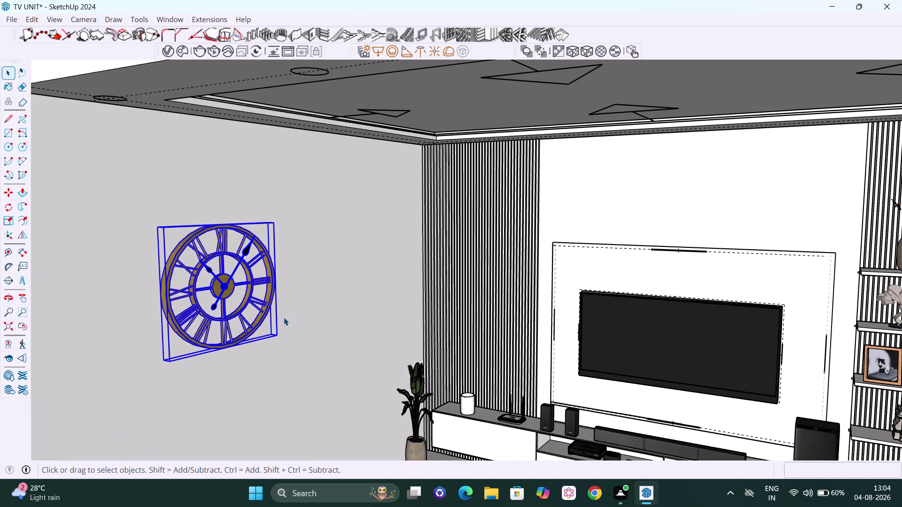
key(m)
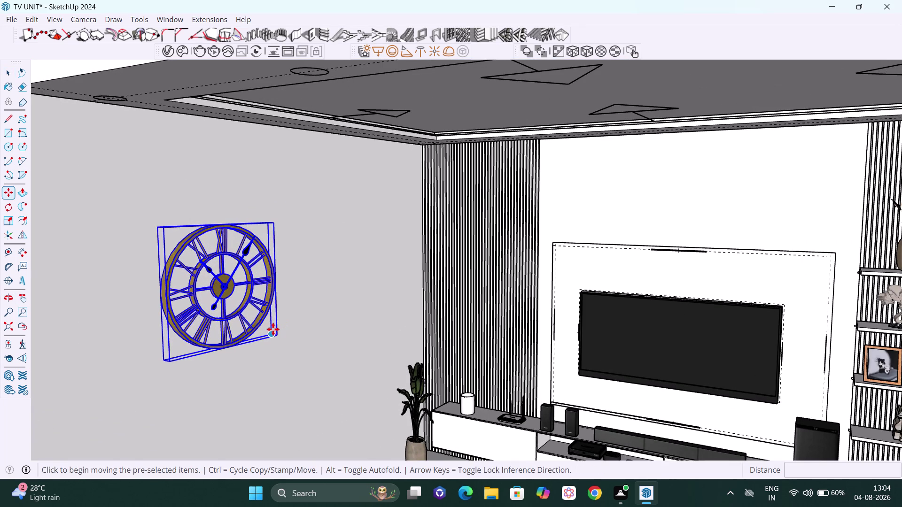
click(270, 332)
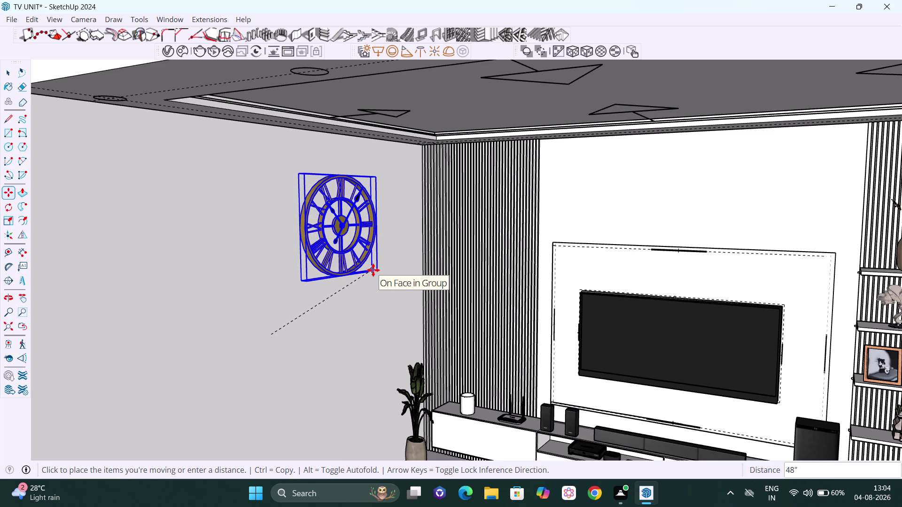
click(372, 270)
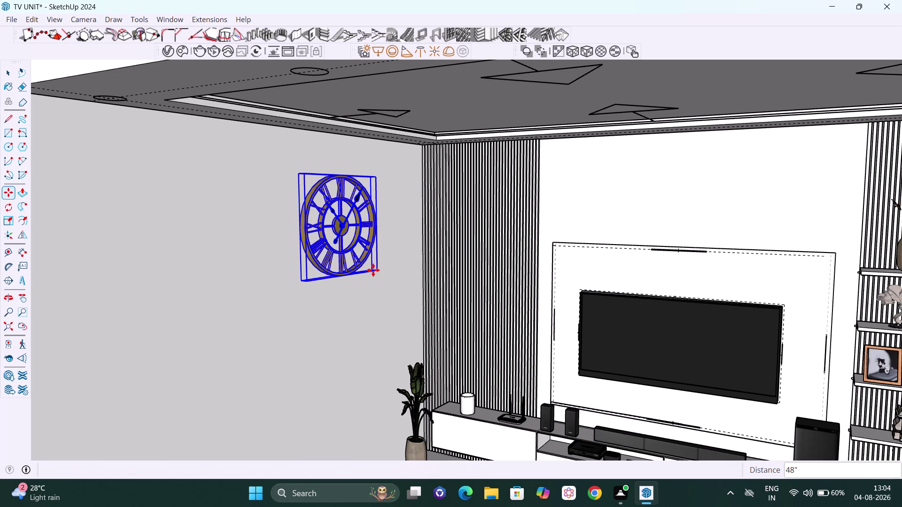
key(space)
scroll(down, 3)
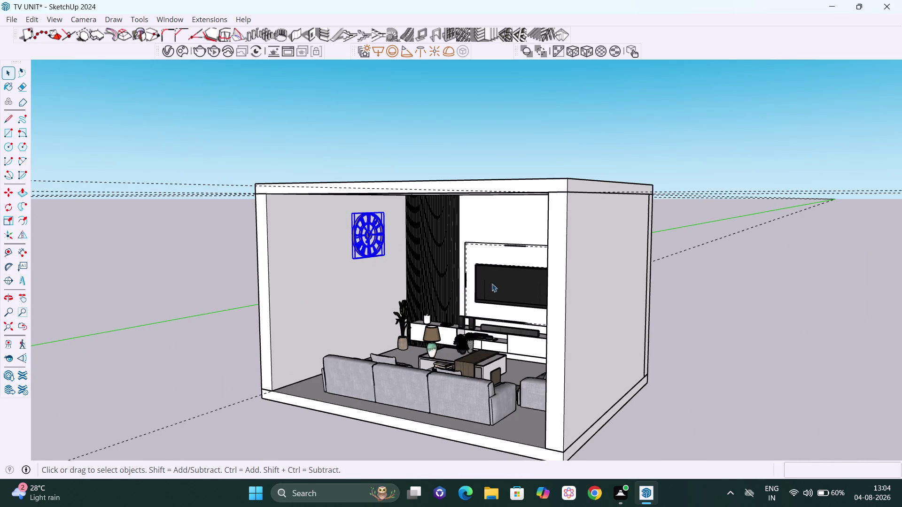
Deselect the clock, orbit to a straight front view of the room, and save the TV UNIT model.
scroll(down, 3)
click(707, 276)
middle_drag(548, 270, 555, 273)
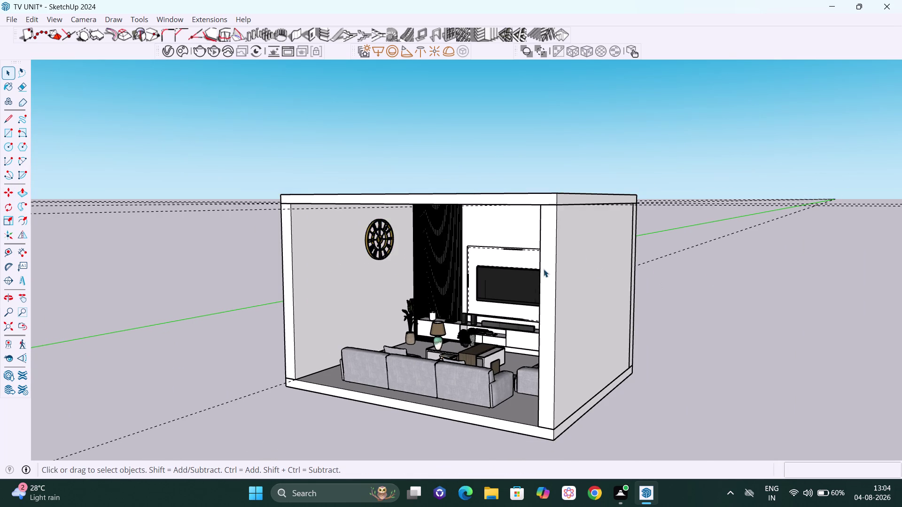
middle_drag(556, 273, 690, 272)
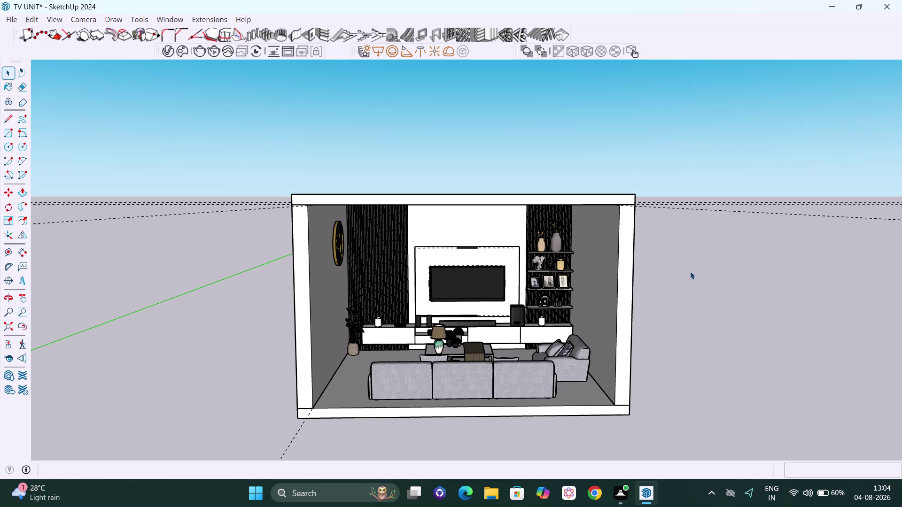
key(ctrl+s)
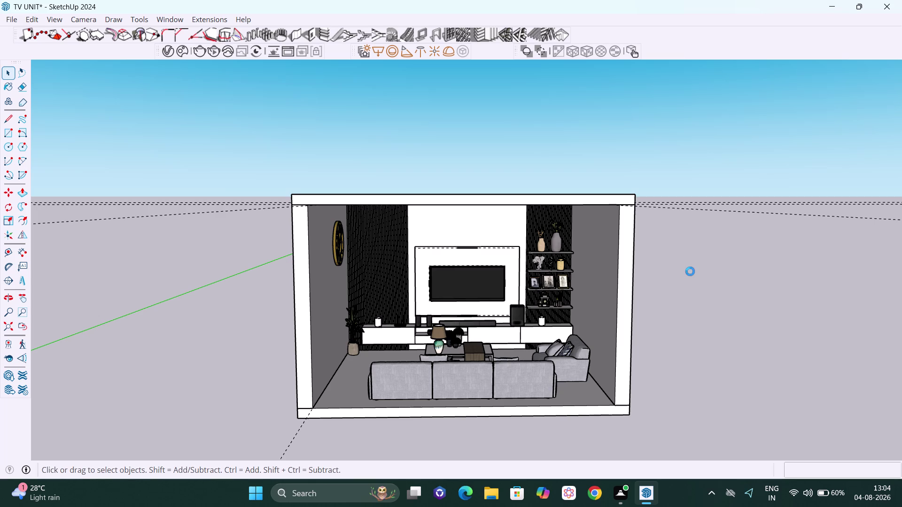
scroll(down, 3)
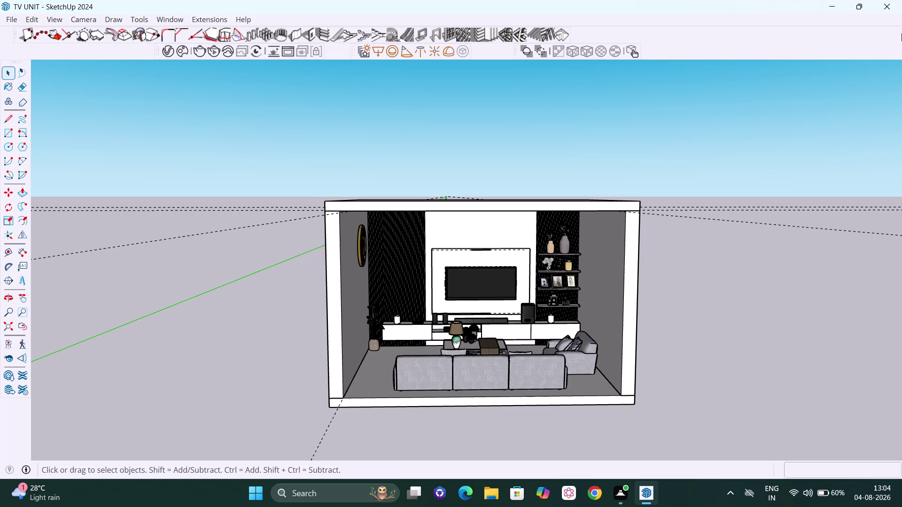
click(897, 0)
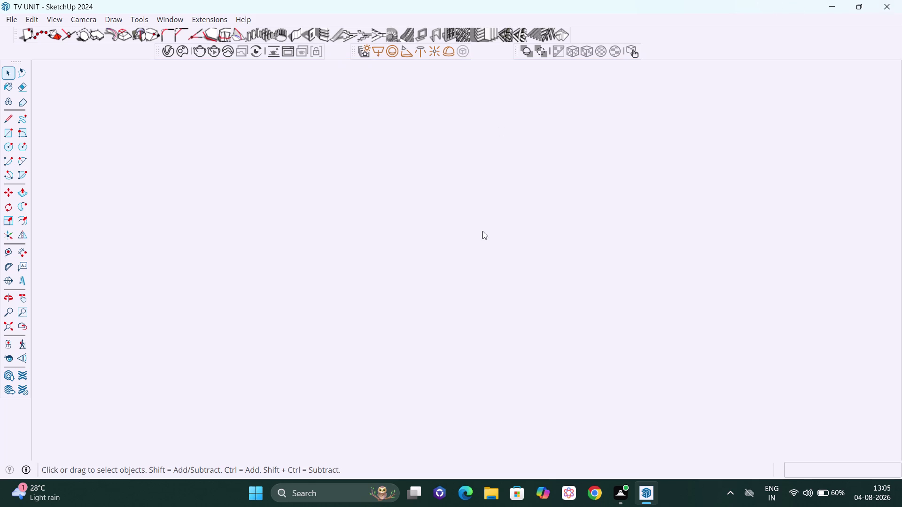